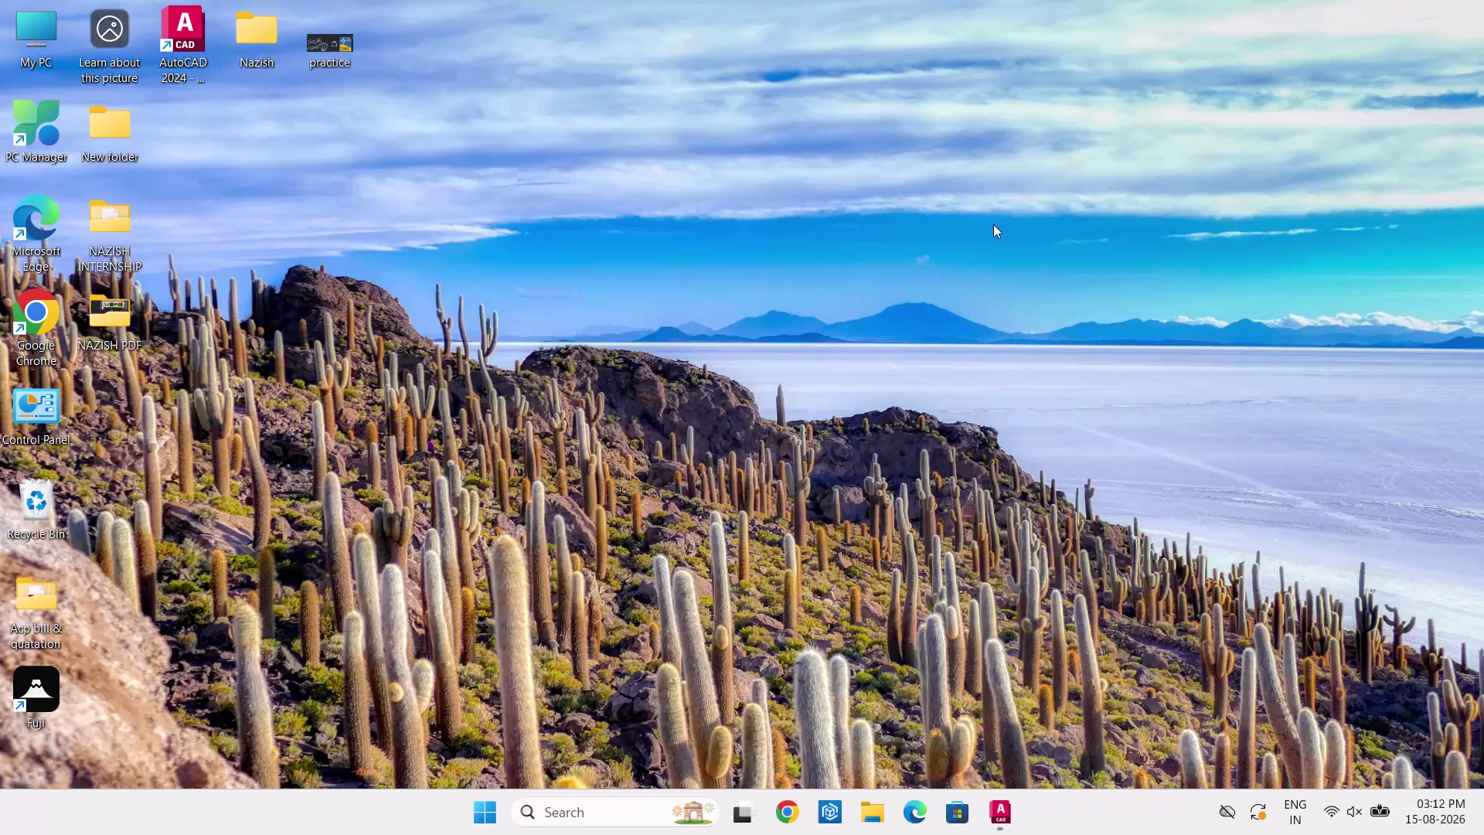
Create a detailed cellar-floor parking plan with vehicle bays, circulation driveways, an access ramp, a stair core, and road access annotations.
double_click(28, 694)
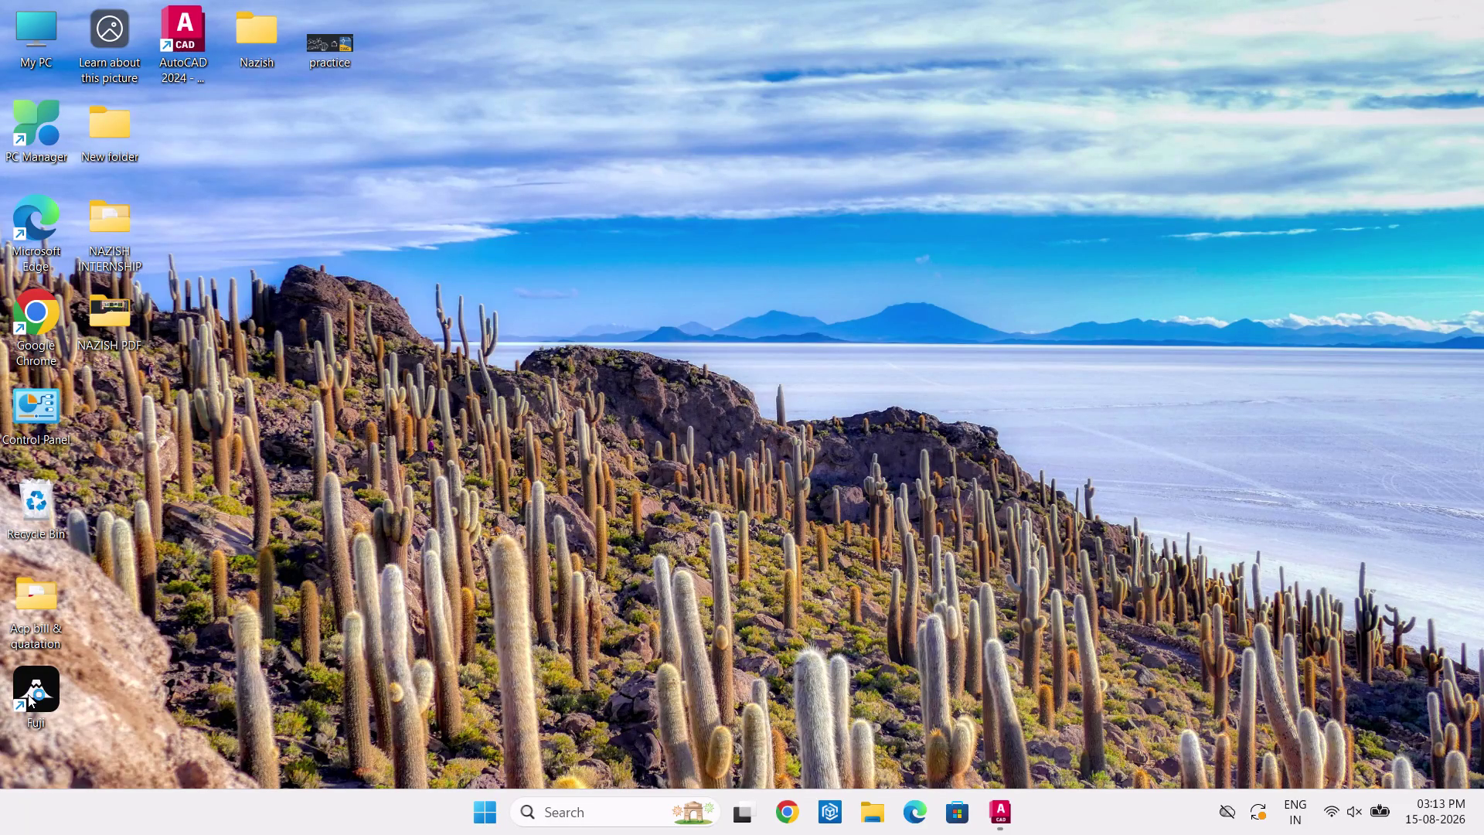